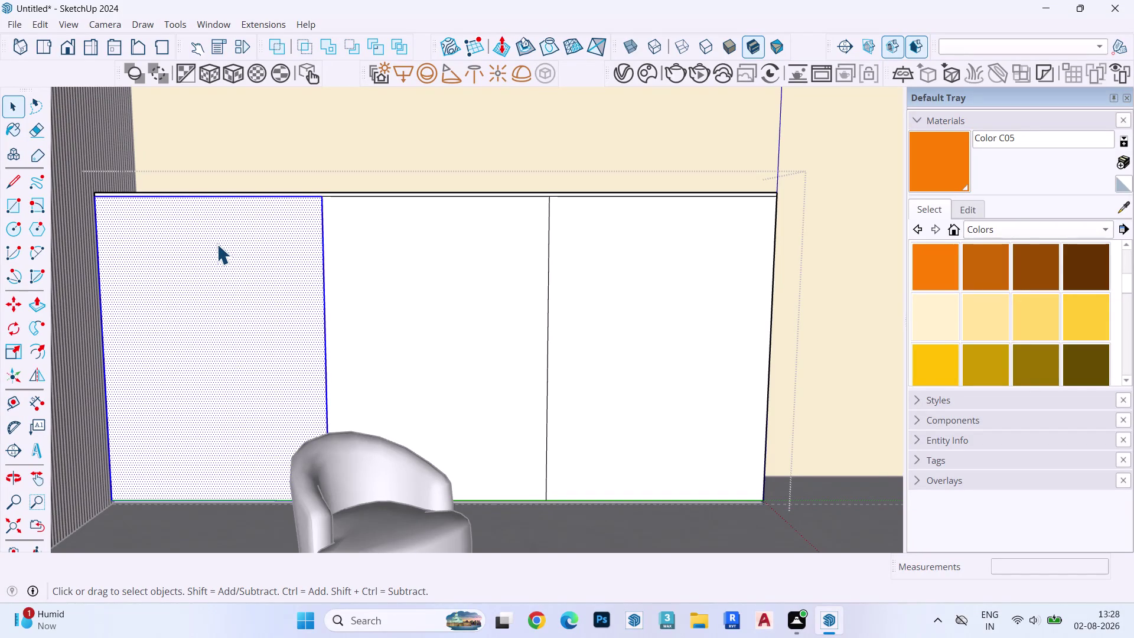
Select all three shutter panels and copy them.
click(217, 244)
click(394, 270)
click(663, 277)
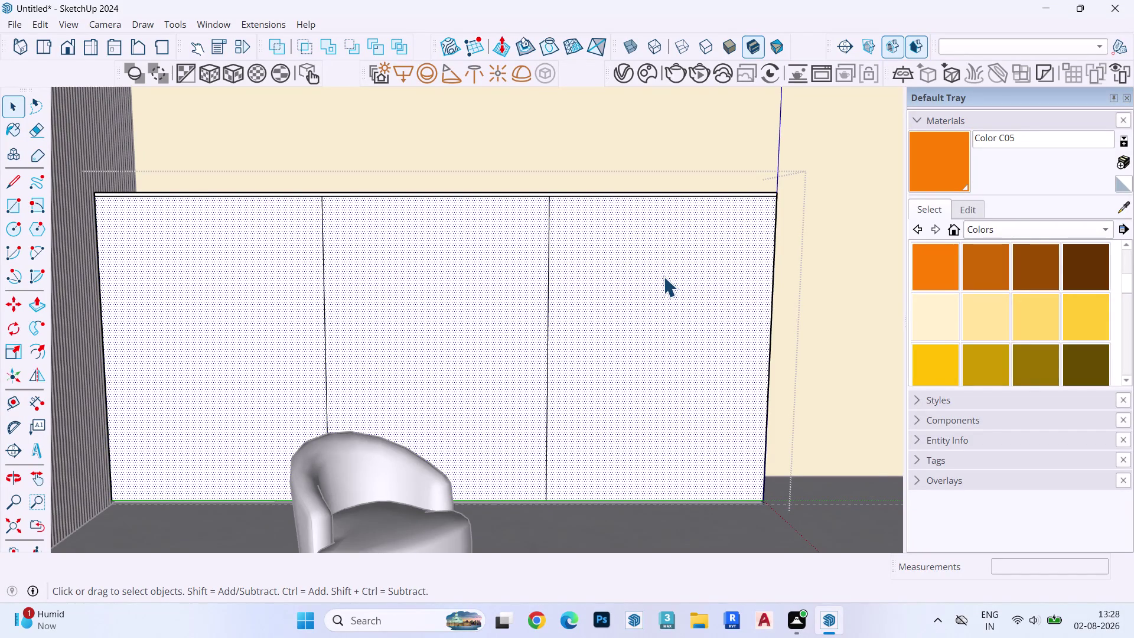
key(ctrl+c)
Delete the middle, left and right shutter panel faces.
click(406, 285)
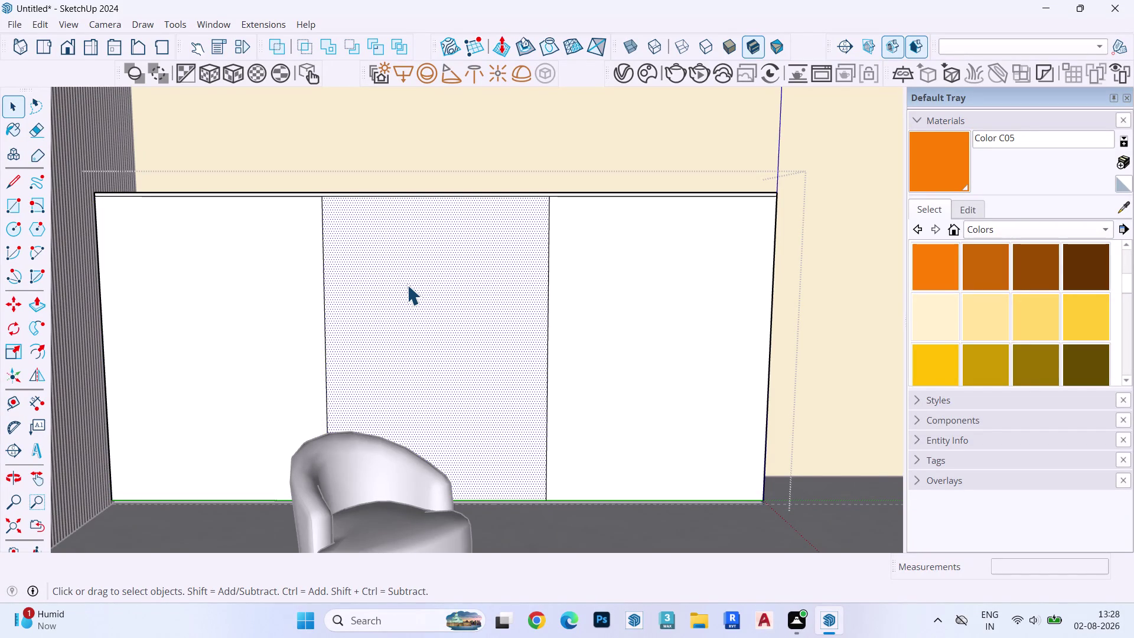
key(Delete)
click(276, 283)
key(Delete)
click(645, 314)
key(Delete)
click(463, 289)
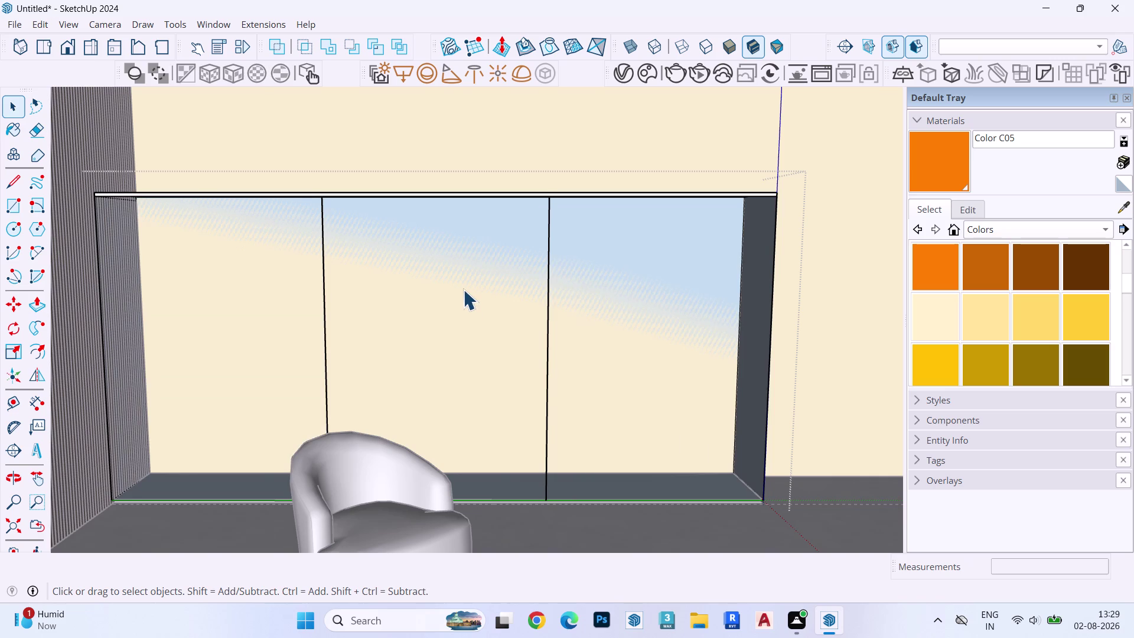
middle_drag(463, 287, 411, 310)
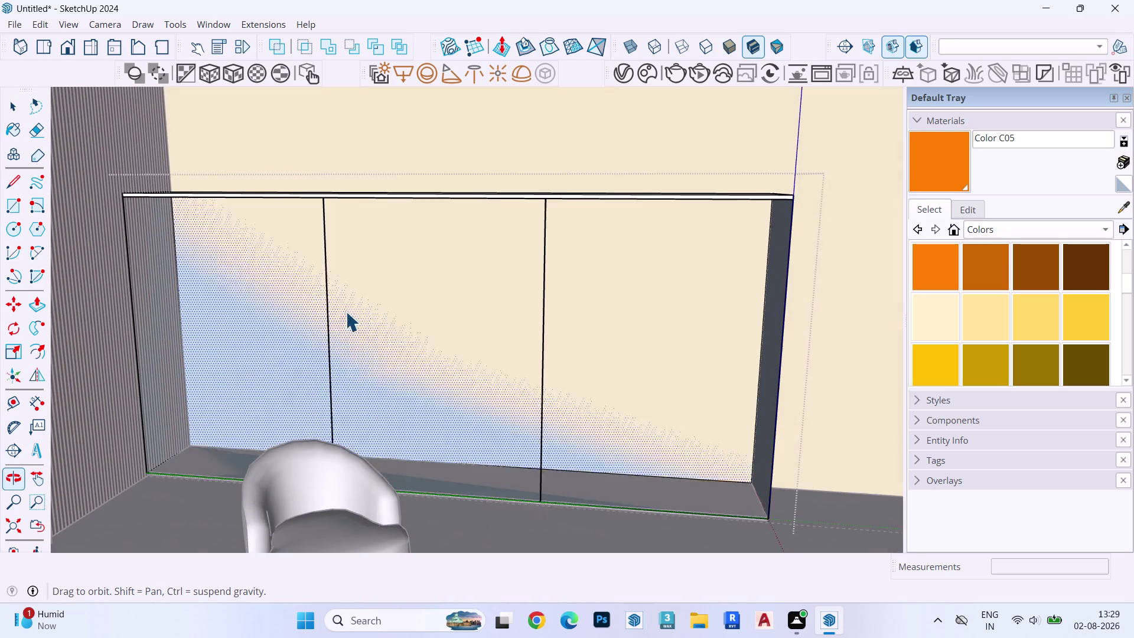
Erase the two divider lines, then undo the deletion to restore the panels.
click(327, 308)
key(Delete)
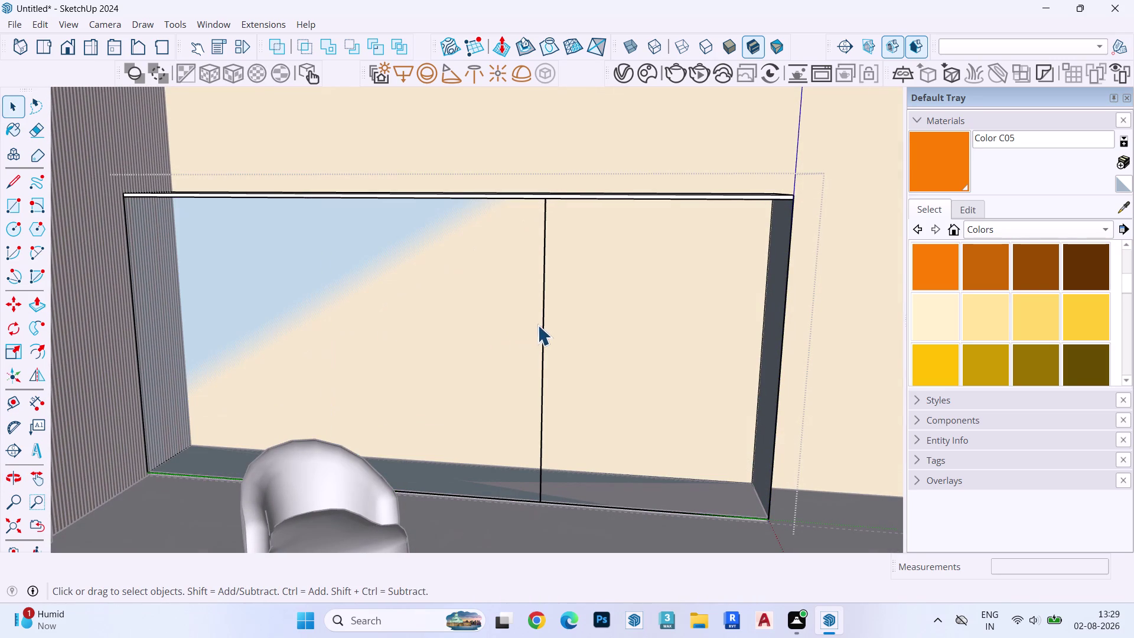
click(542, 322)
key(Delete)
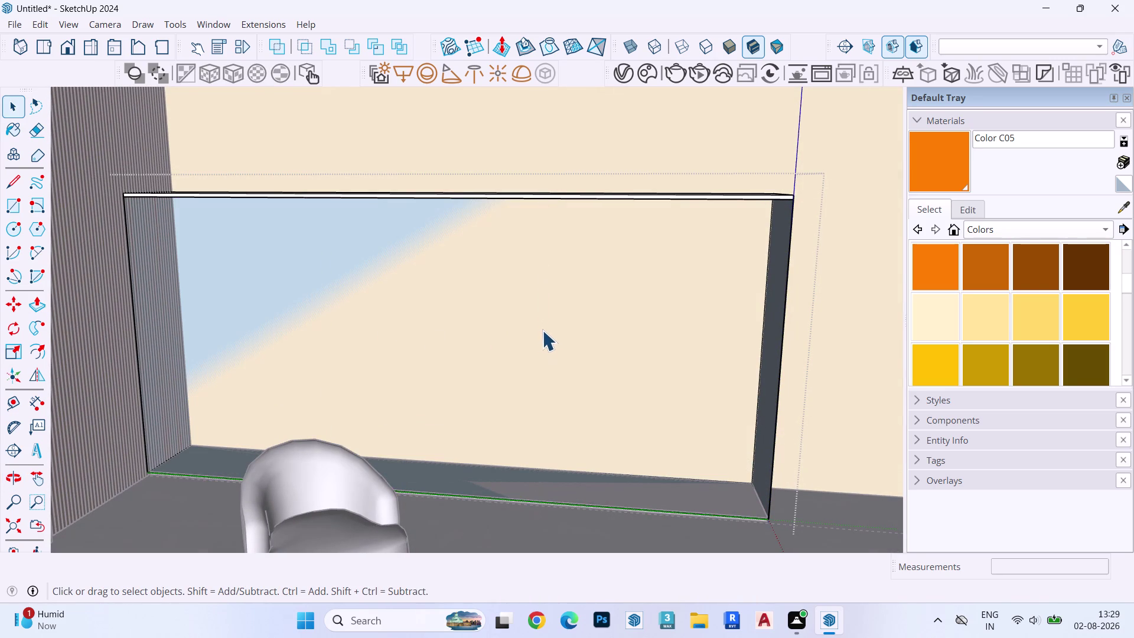
key(Escape)
key(Escape)
key(Escape)
click(33, 26)
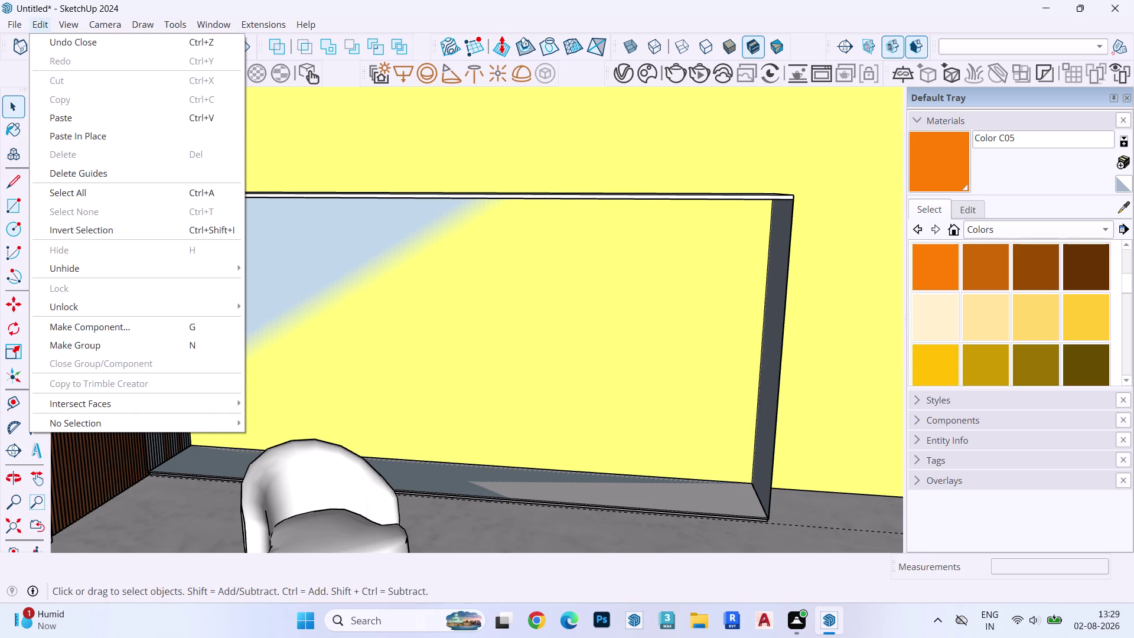
click(62, 140)
Select the left, middle and right shutter panels one at a time.
double_click(266, 280)
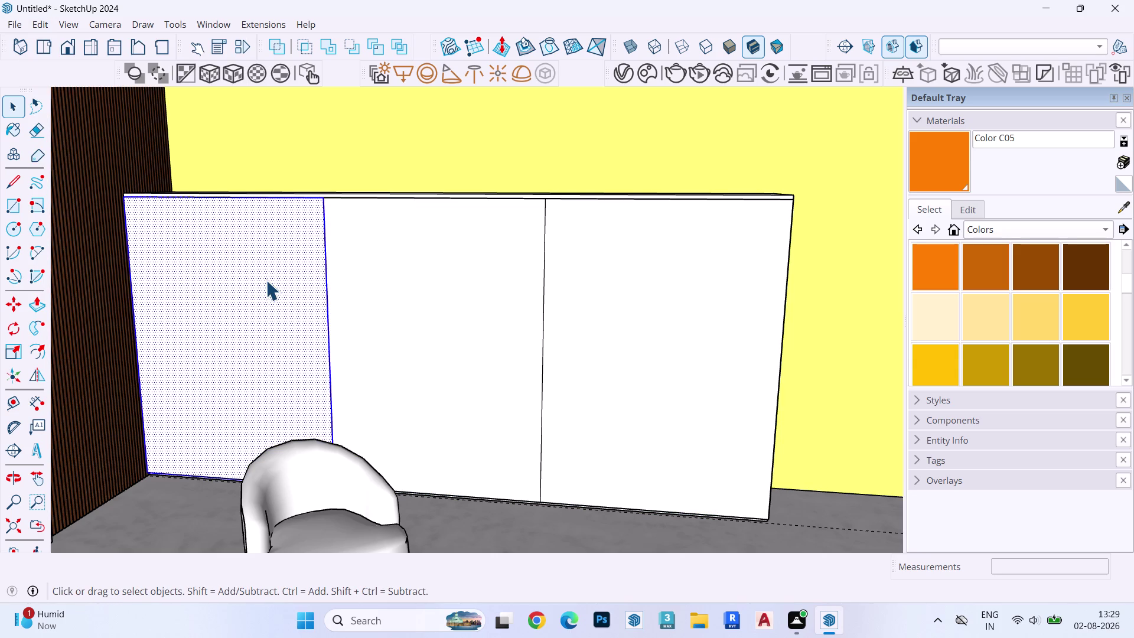
key(n)
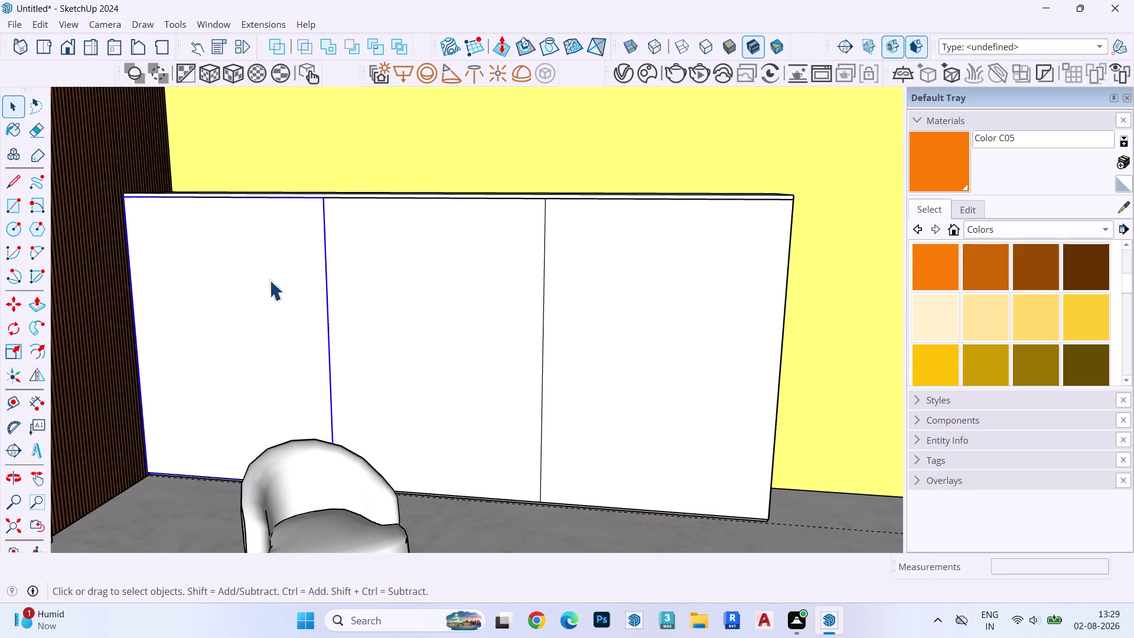
double_click(477, 265)
key(n)
click(792, 271)
double_click(669, 271)
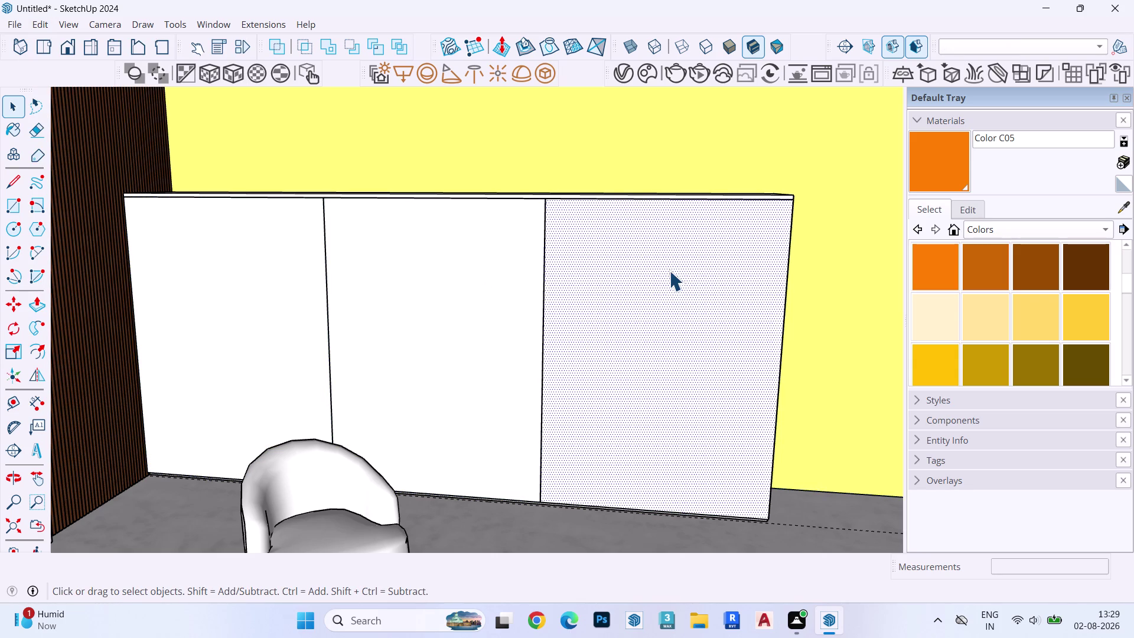
key(n)
click(131, 256)
double_click(245, 272)
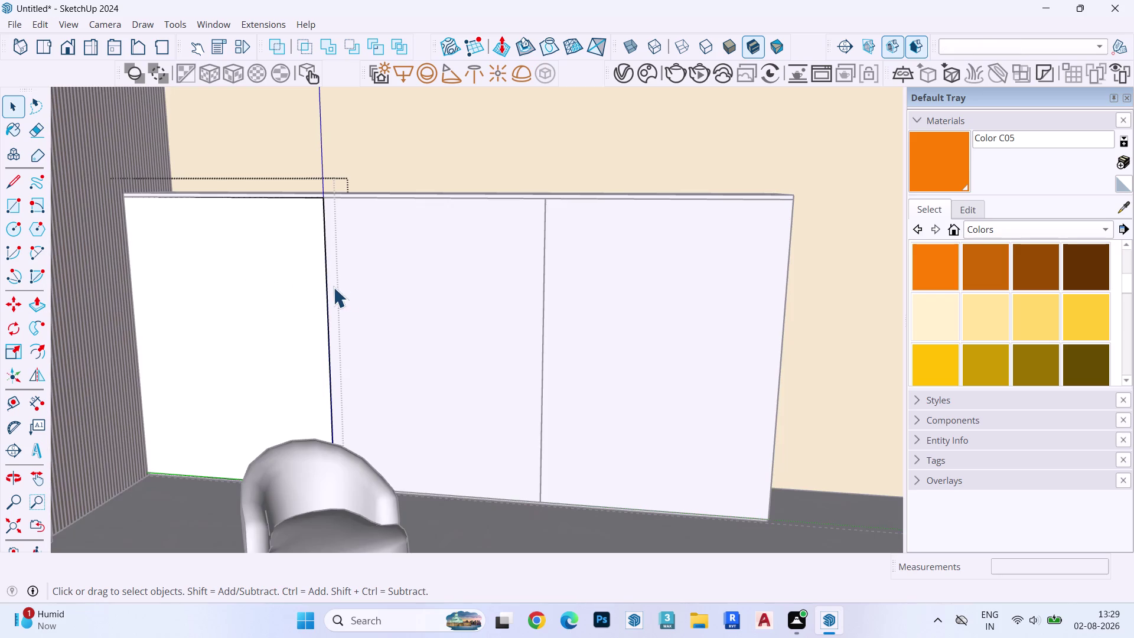
key(Escape)
Zoom to the left shutter's top corner and reposition the left shutter panel.
click(288, 280)
scroll(up, 3)
middle_drag(404, 294, 173, 354)
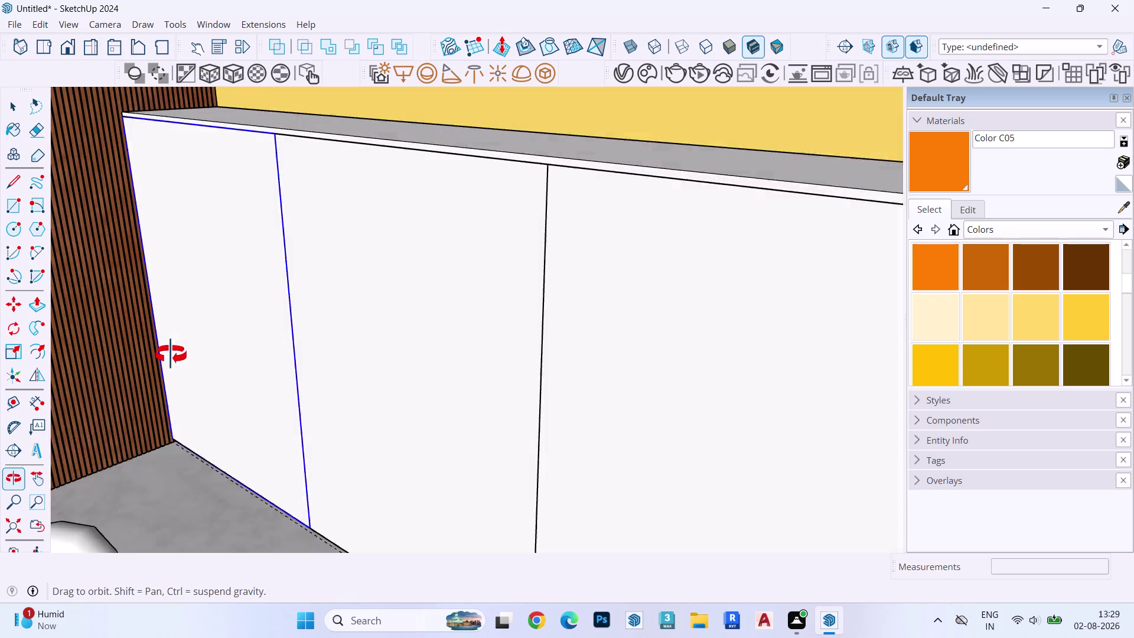
middle_drag(172, 353, 167, 354)
click(422, 307)
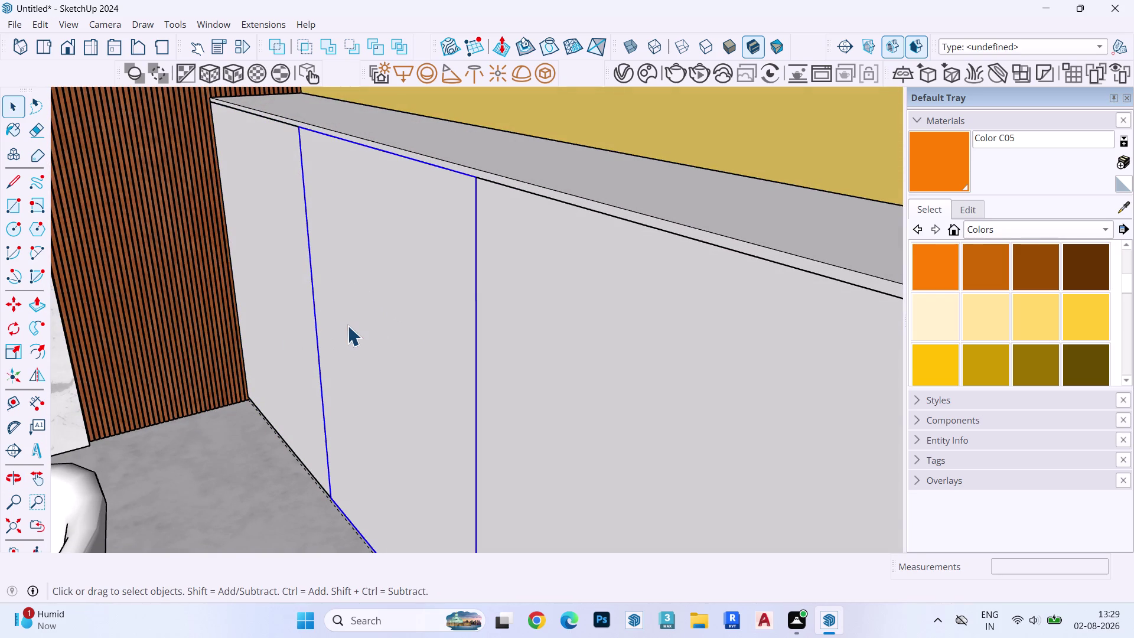
key(m)
click(340, 332)
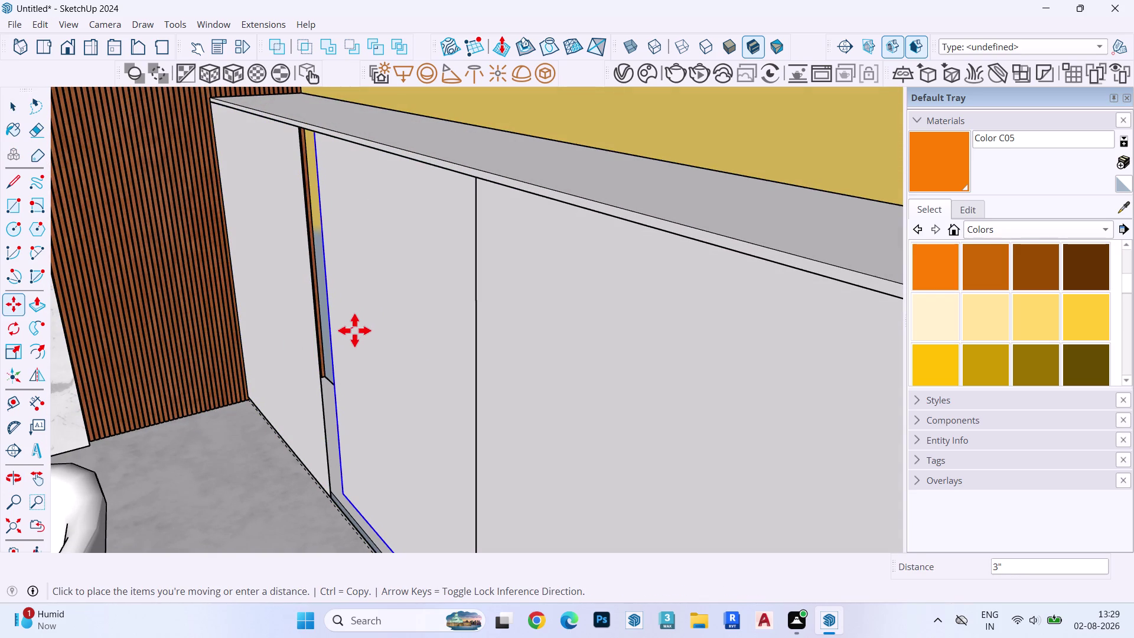
key(space)
Pull the left shutter face out 1 inch with Push/Pull.
double_click(287, 283)
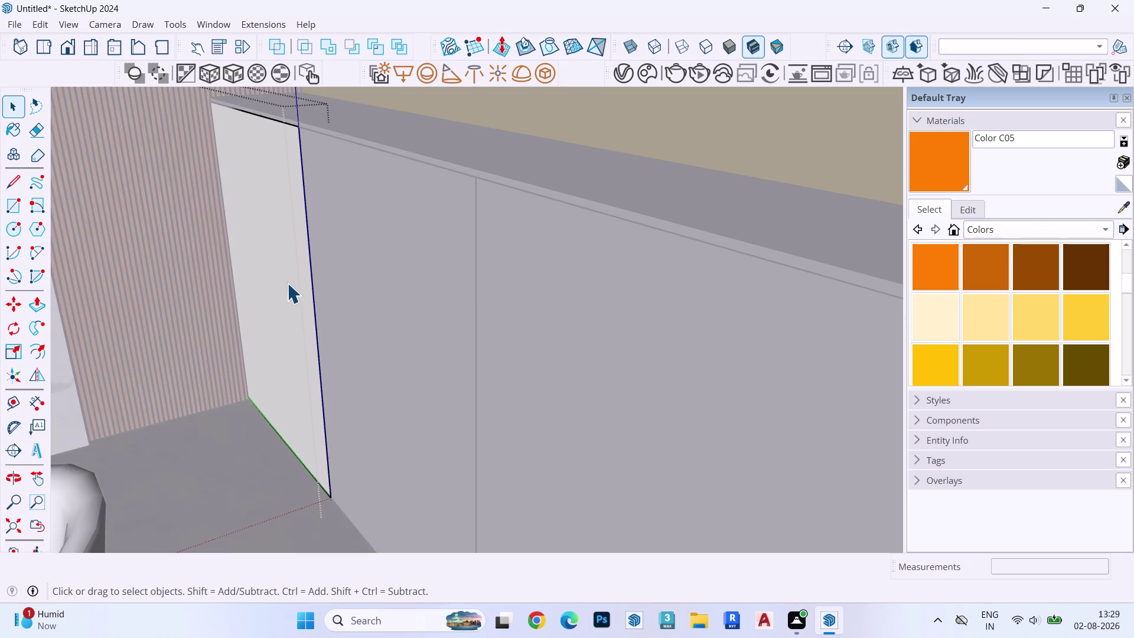
key(p)
click(287, 283)
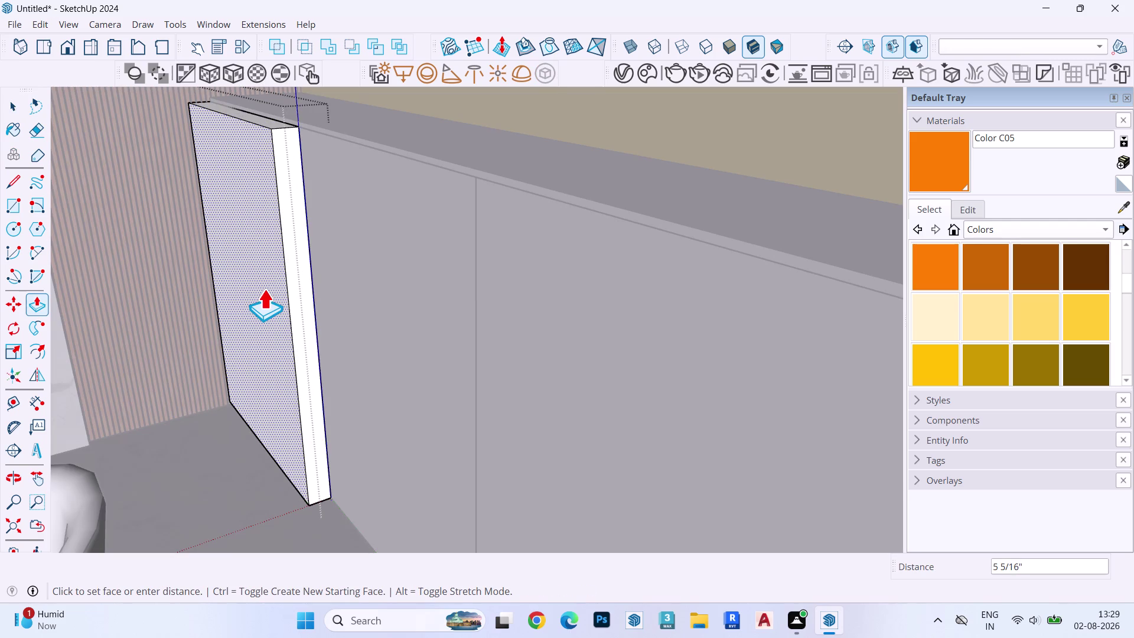
text(1")
key(Return)
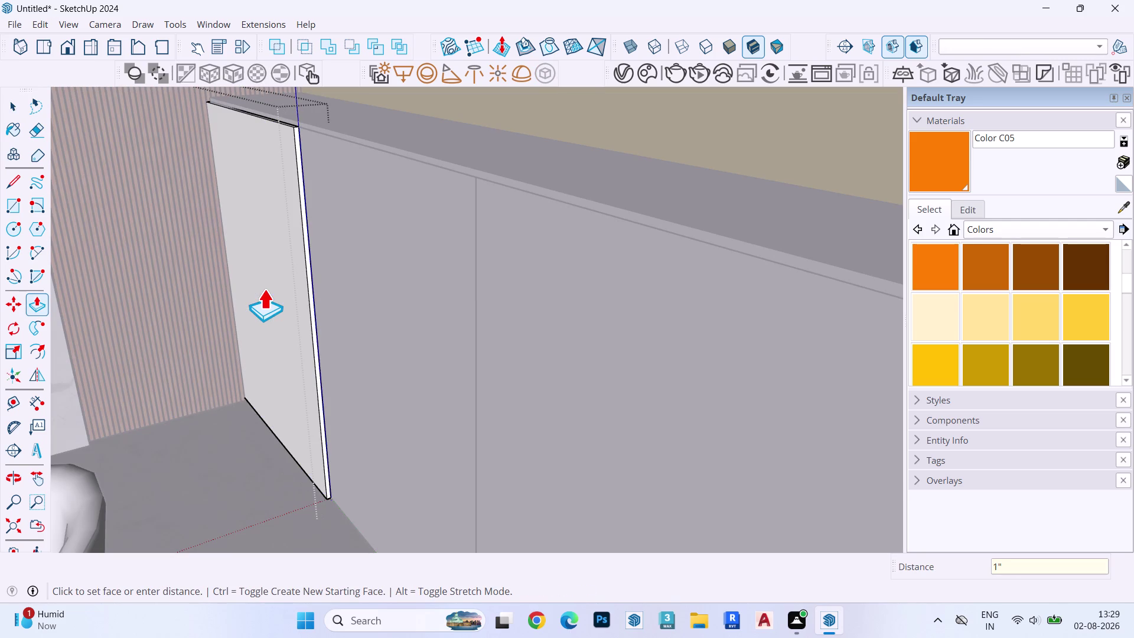
key(space)
key(Escape)
Repeat the 1-inch pull on the second shutter face.
double_click(356, 296)
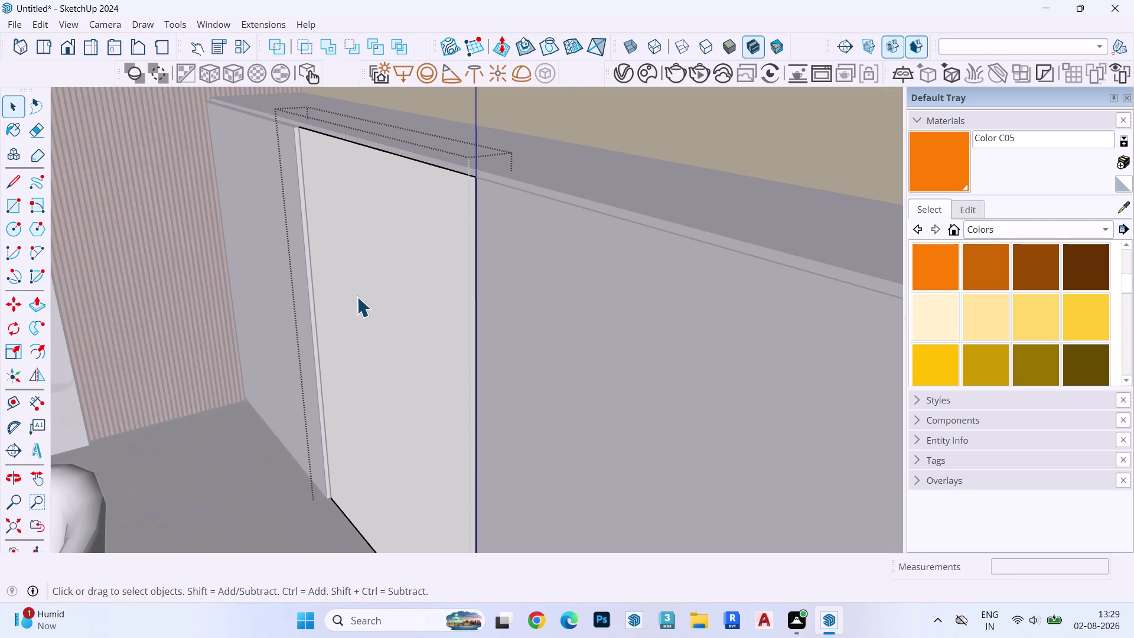
key(p)
double_click(357, 297)
key(space)
key(Escape)
key(grave)
Repeat the 1-inch pull on the third shutter, then view along the shutter tops.
double_click(542, 289)
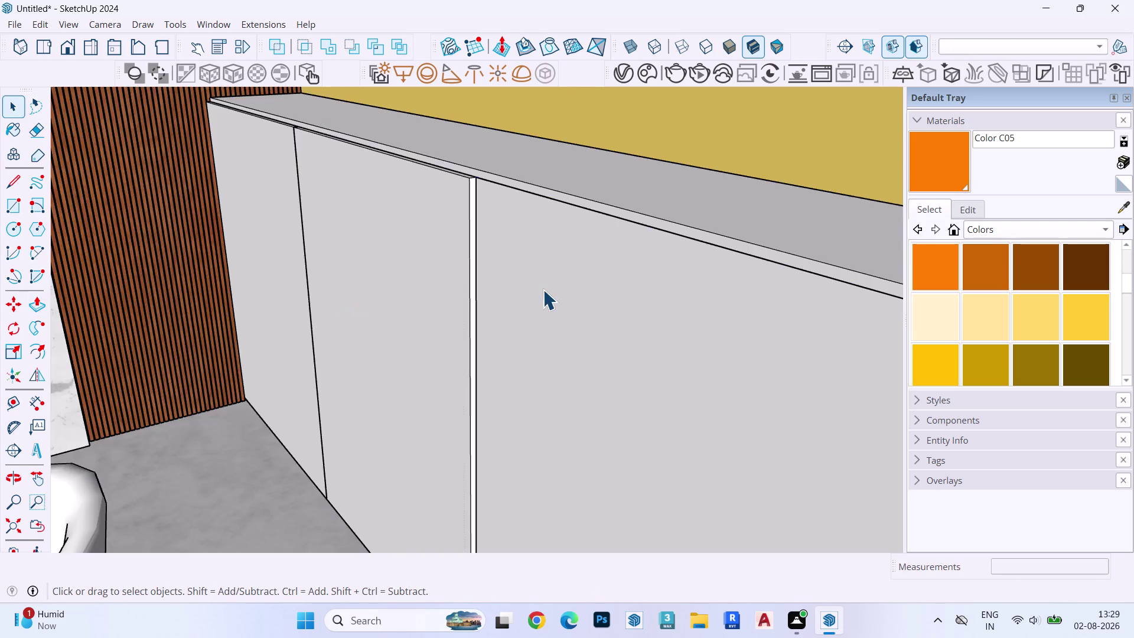
click(544, 285)
key(p)
double_click(543, 285)
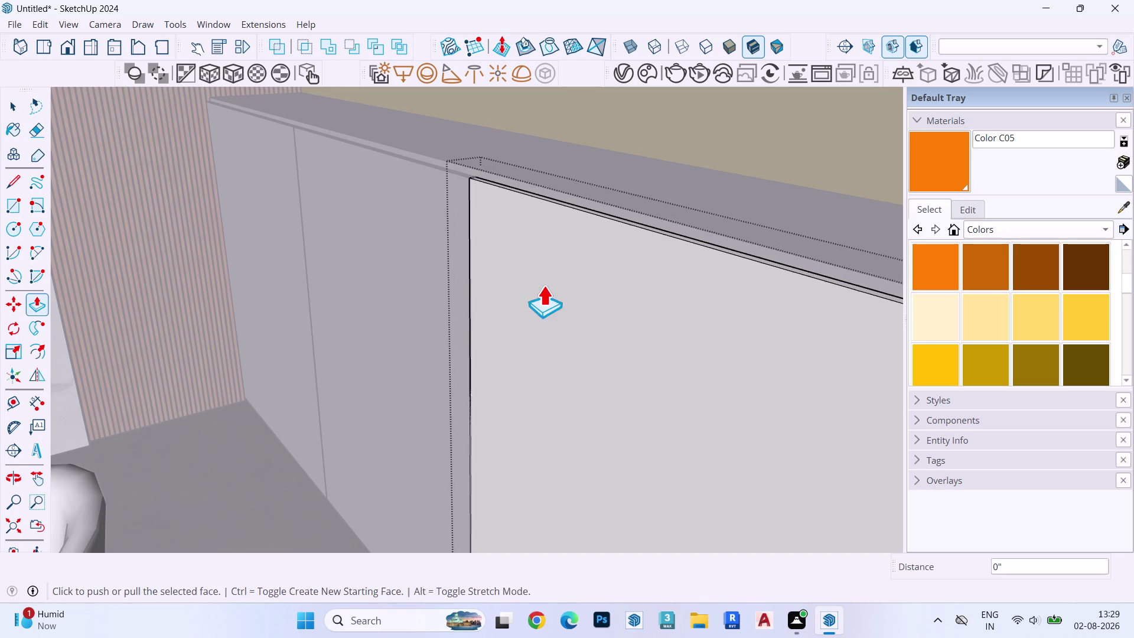
key(space)
key(Escape)
key(space)
middle_drag(544, 286, 482, 321)
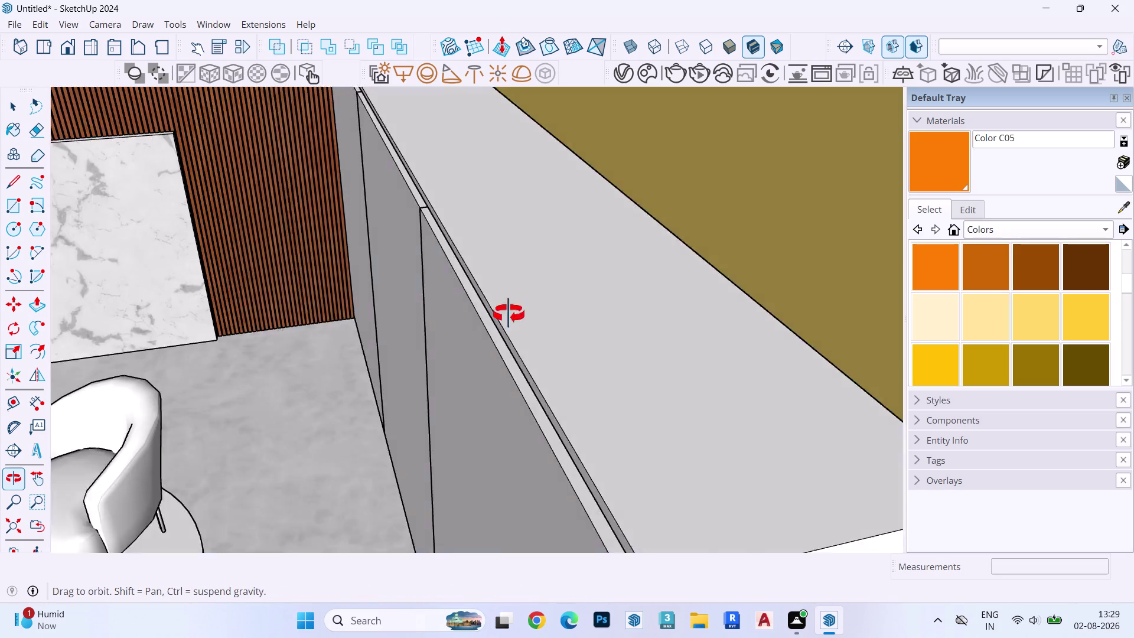
middle_drag(481, 322, 572, 299)
click(573, 299)
Move the shutter's selected top and side edges 1 inch to open a gap.
click(411, 234)
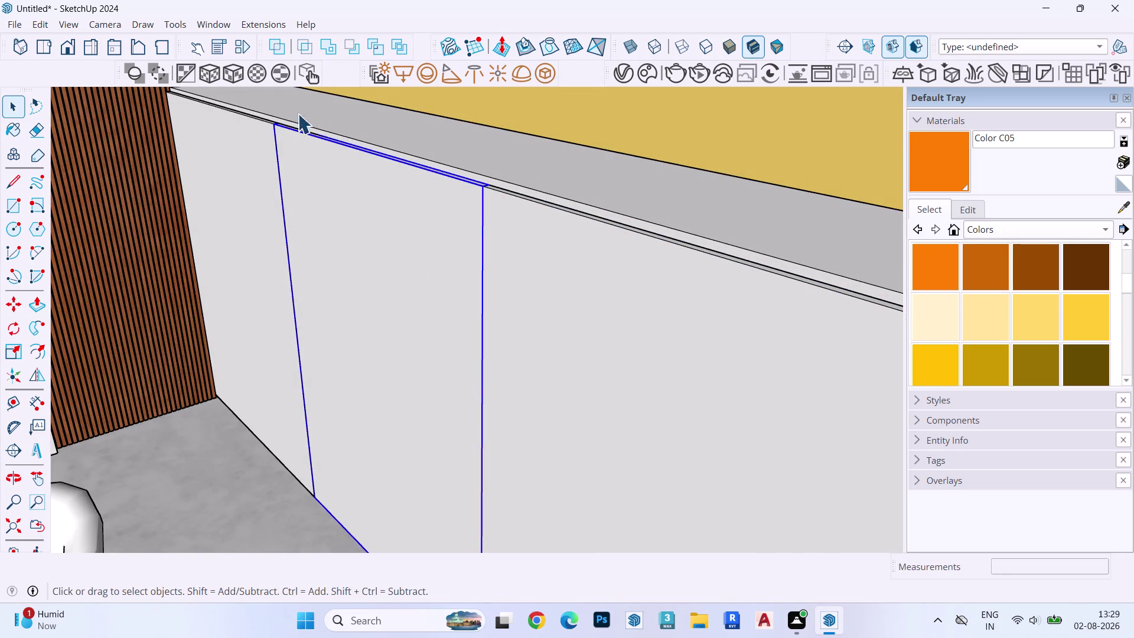
scroll(up, 3)
middle_drag(276, 153, 240, 197)
key(m)
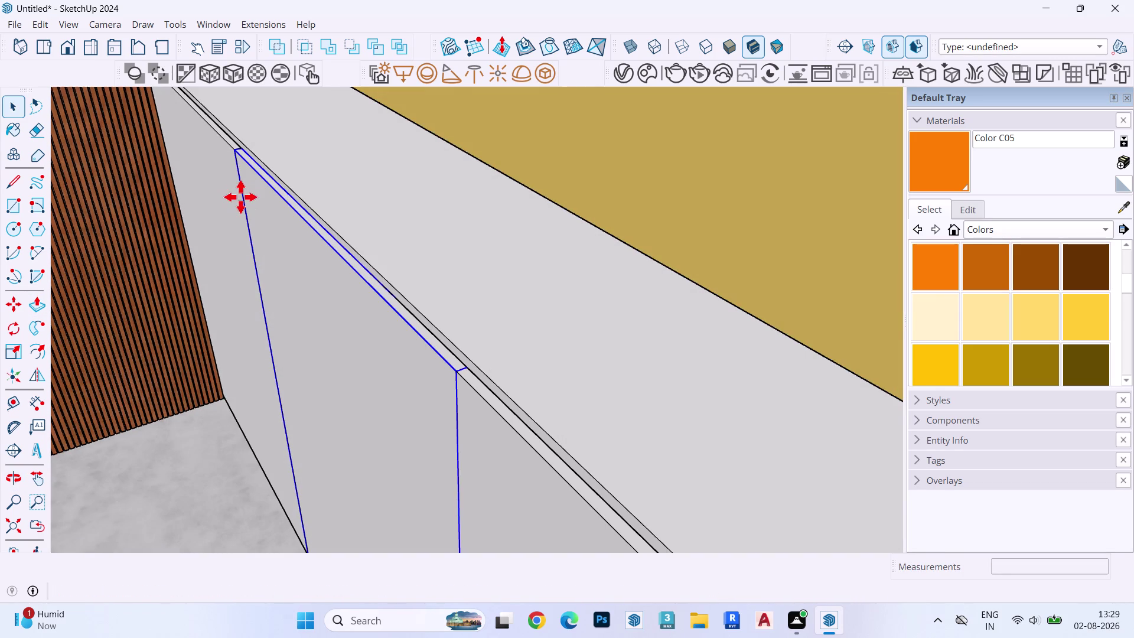
scroll(up, 3)
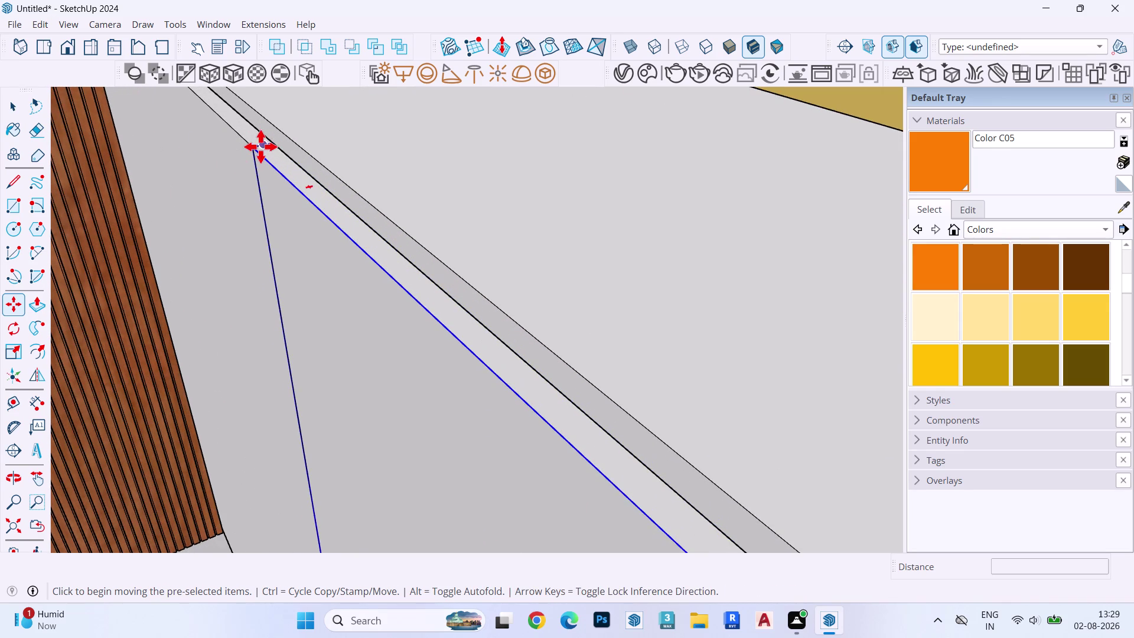
click(258, 147)
click(273, 139)
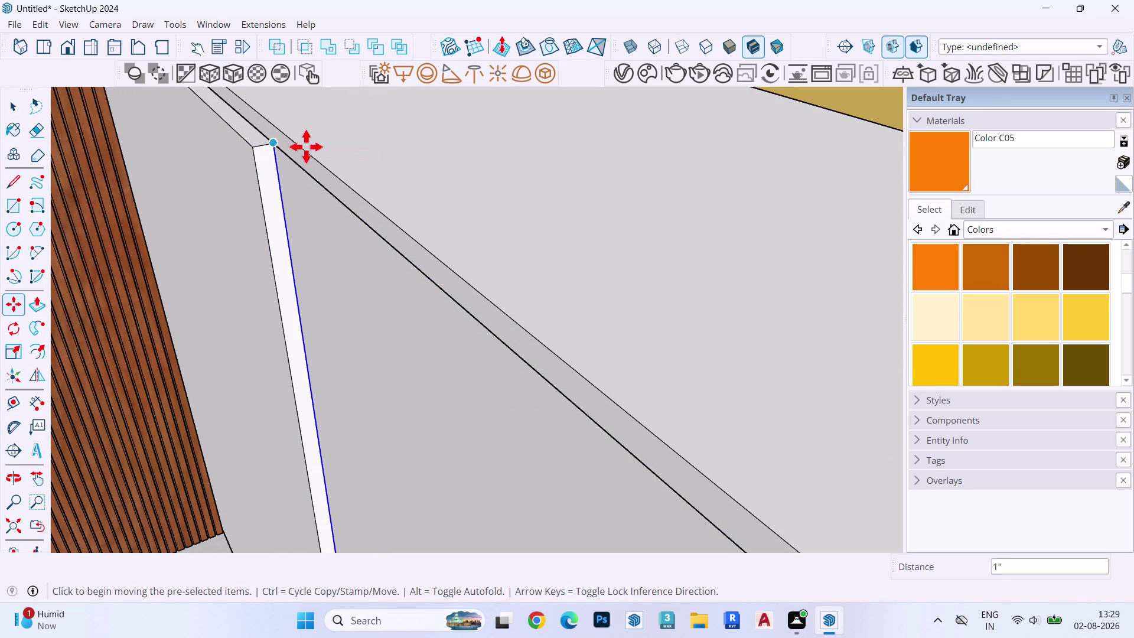
Zoom and orbit back toward the shutters to check the new gap.
scroll(down, 3)
scroll(up, 3)
scroll(down, 3)
scroll(up, 3)
scroll(down, 3)
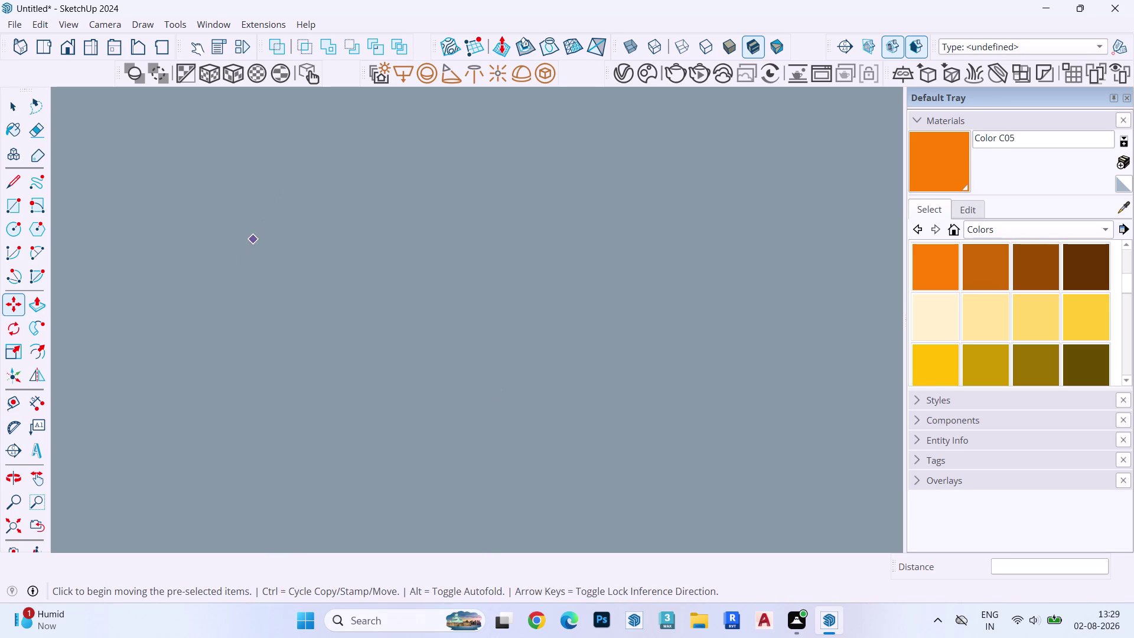
click(38, 523)
middle_drag(372, 377, 630, 356)
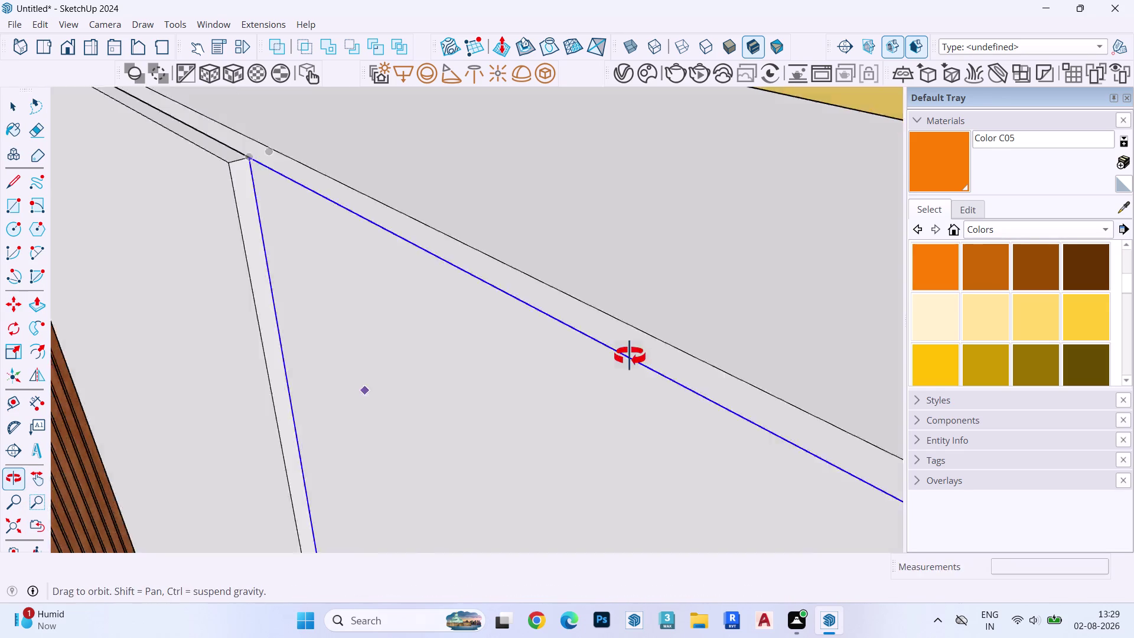
middle_drag(630, 356, 677, 342)
scroll(down, 3)
scroll(up, 3)
scroll(down, 3)
key(space)
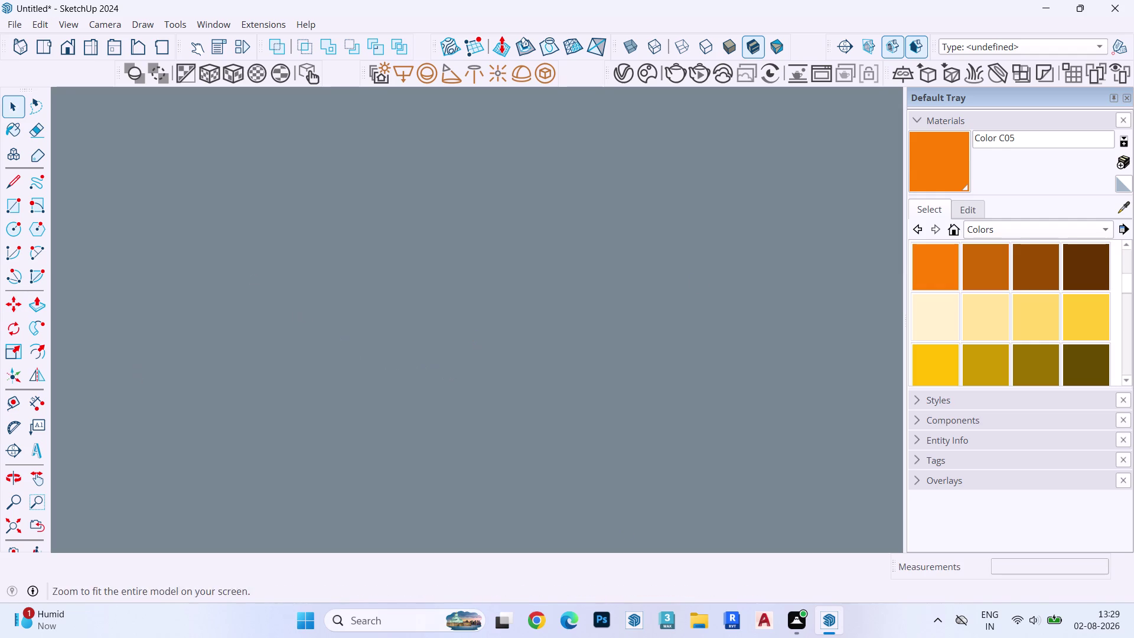
Zoom Extents to fit the model, then orbit toward the shutters on the yellow wall.
click(35, 526)
middle_drag(285, 489, 285, 343)
scroll(down, 3)
scroll(up, 3)
scroll(down, 3)
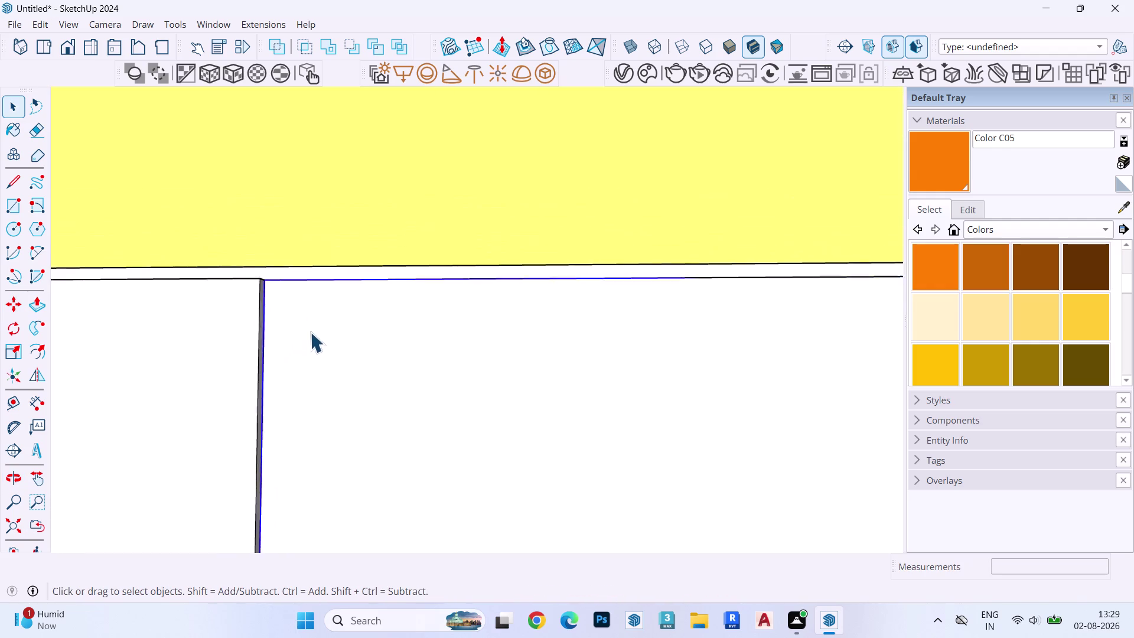
scroll(down, 3)
middle_drag(324, 356, 328, 221)
scroll(down, 3)
middle_drag(335, 248, 339, 289)
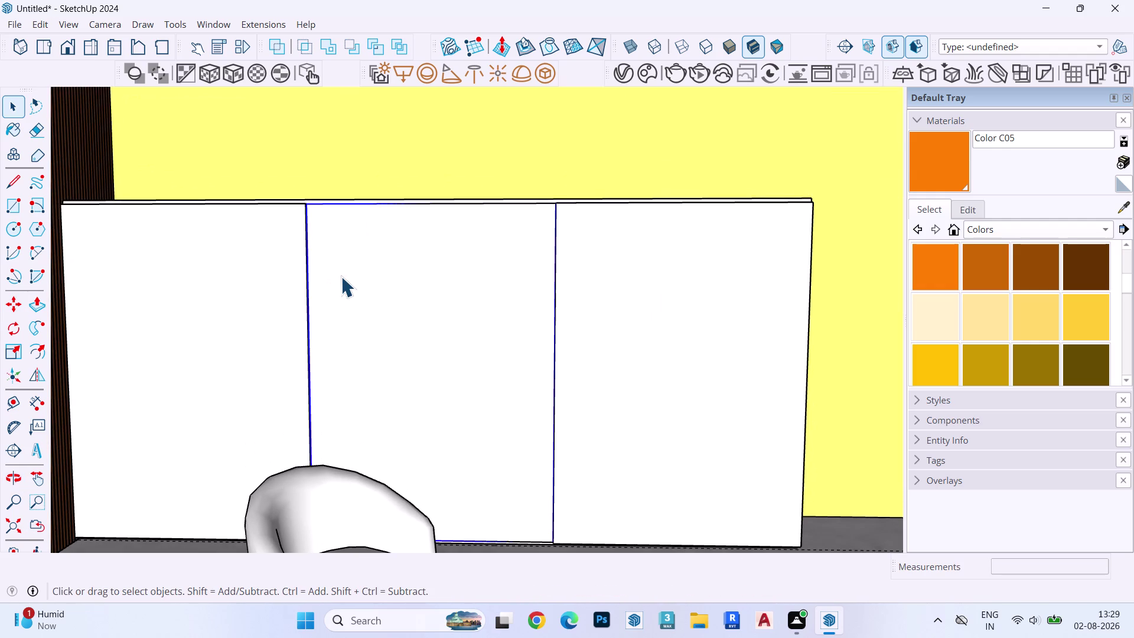
scroll(down, 3)
middle_drag(341, 277, 339, 294)
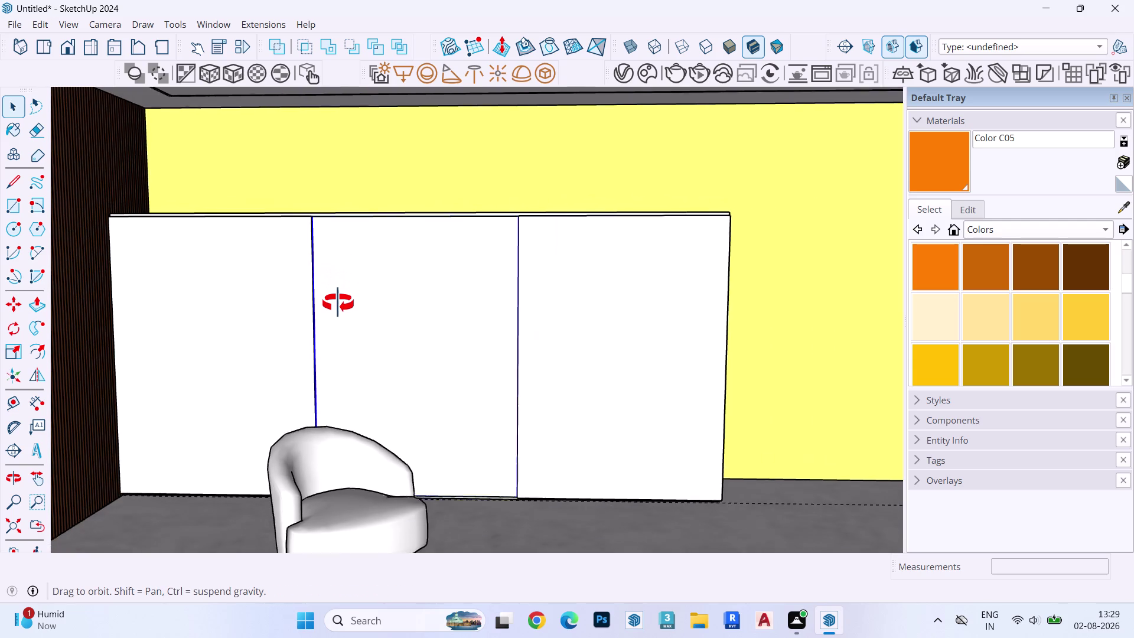
middle_drag(339, 294, 338, 315)
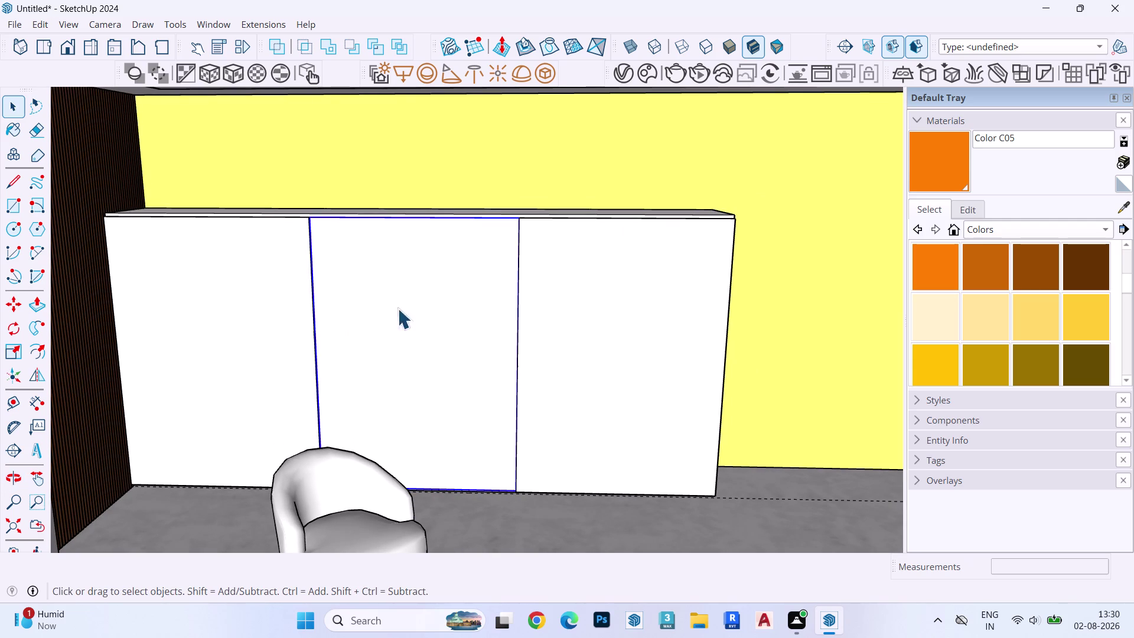
scroll(down, 3)
middle_drag(470, 277, 467, 241)
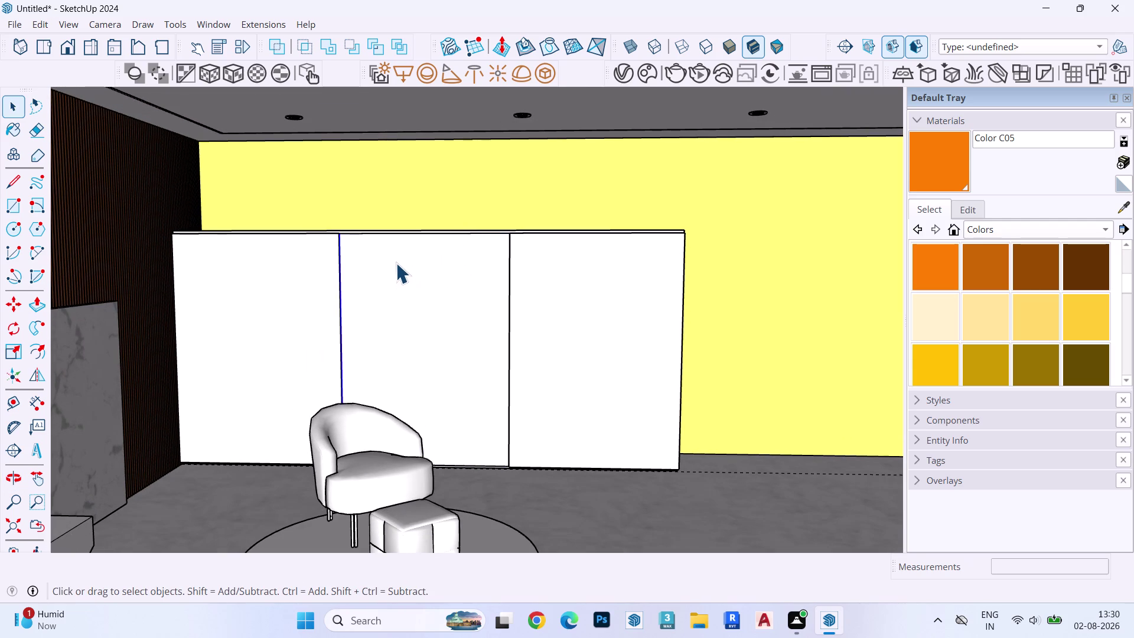